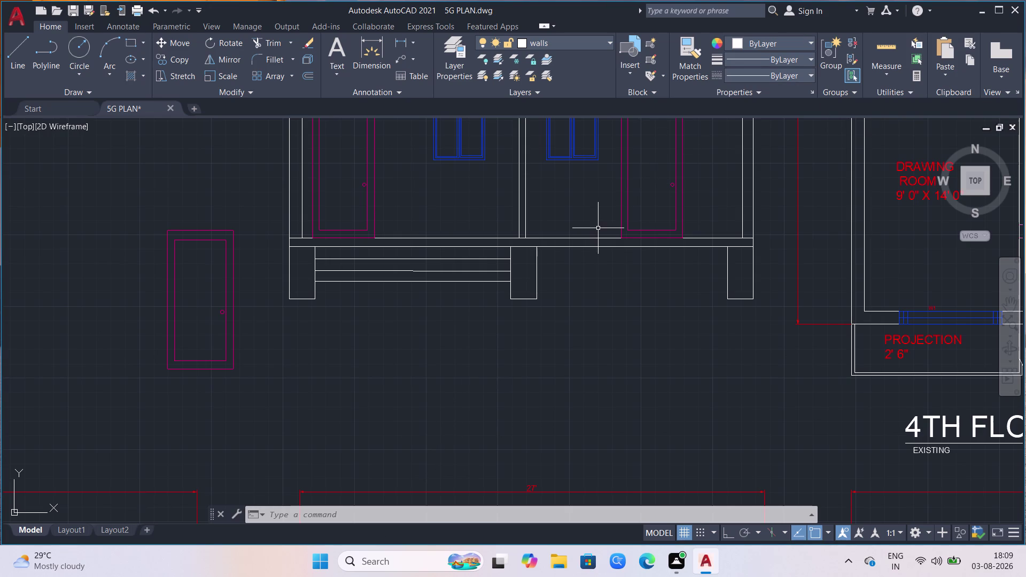
Window-select the three horizontal railing lines between the left pillars.
click(449, 256)
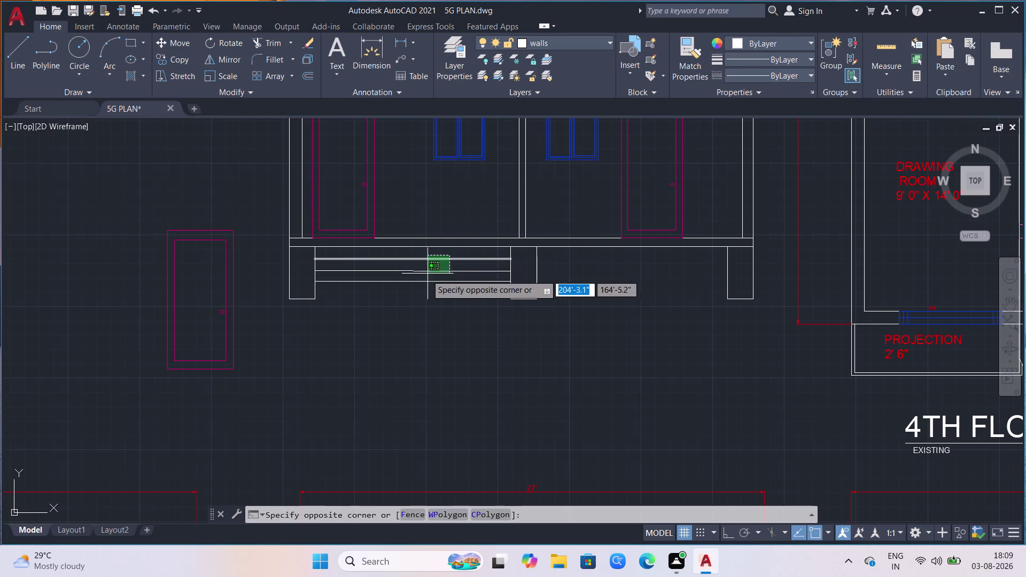
click(401, 295)
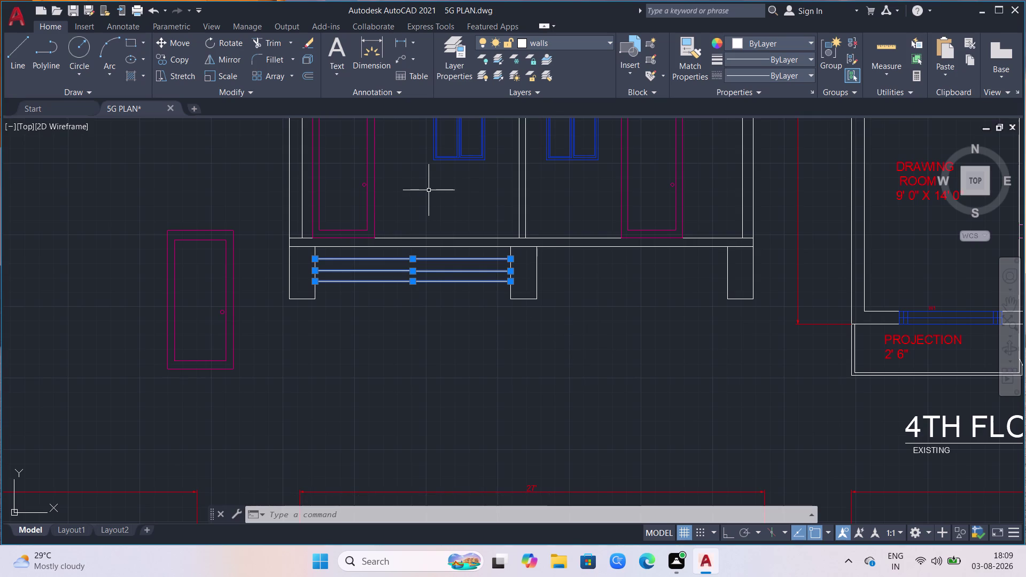
Copy the three railing lines from the pillar corner into the right bay with CO.
text(co)
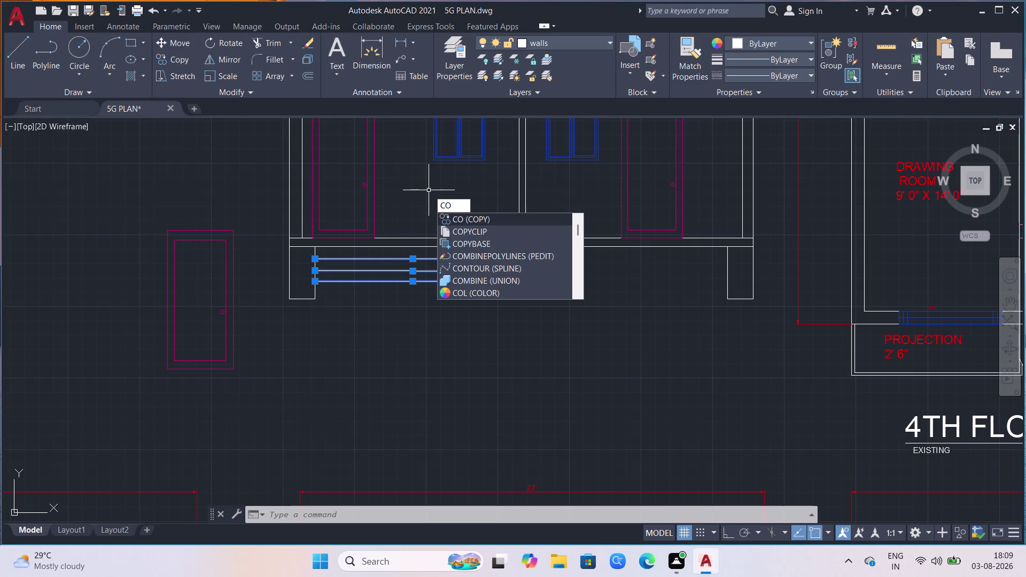
click(506, 221)
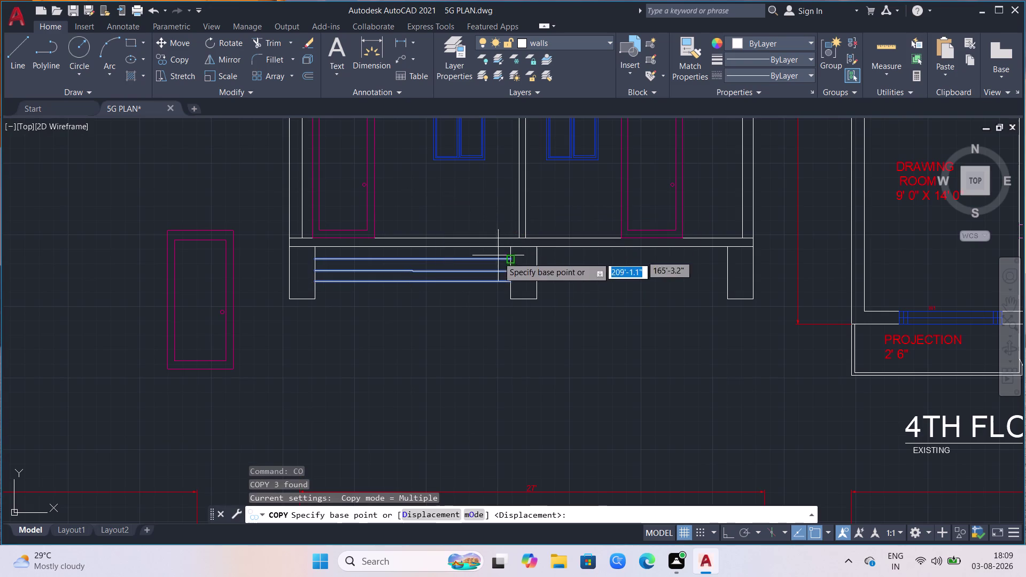
click(508, 299)
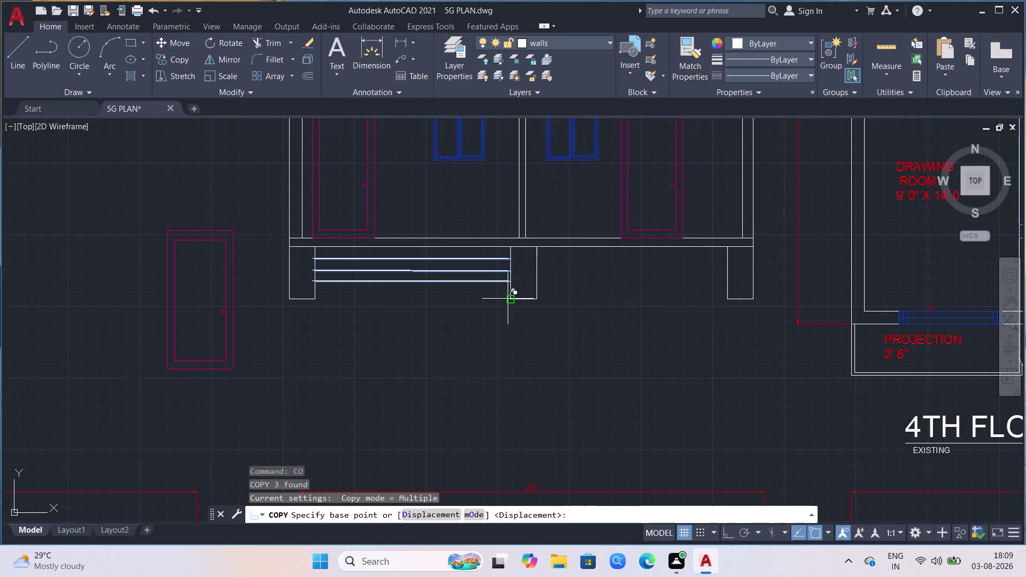
click(727, 297)
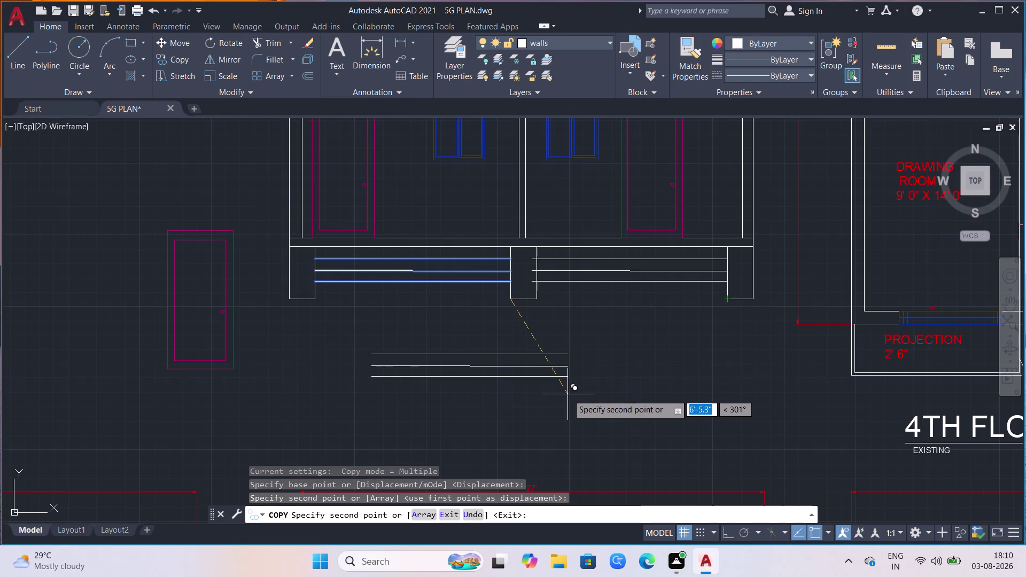
key(Escape)
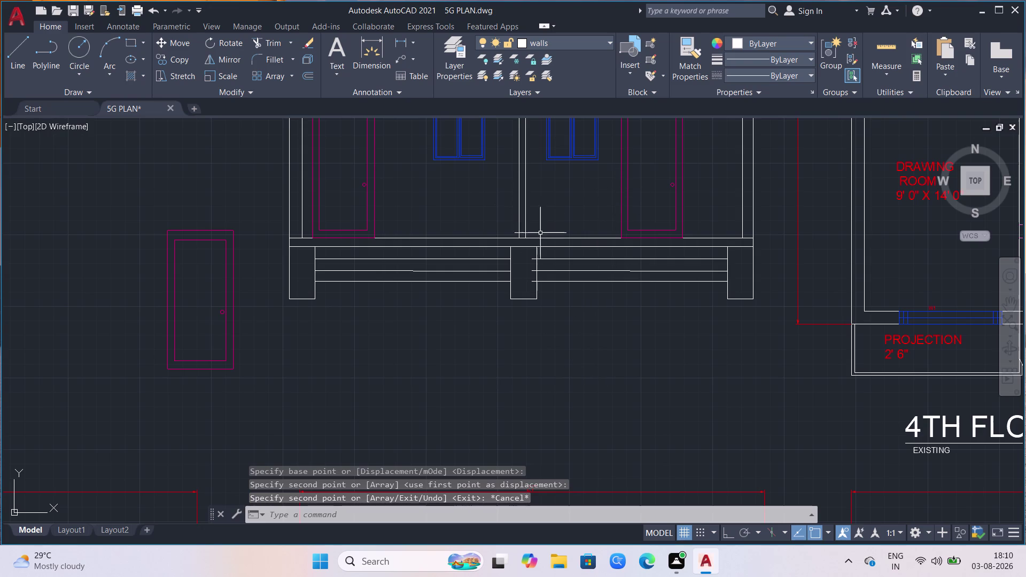
scroll(up, 3)
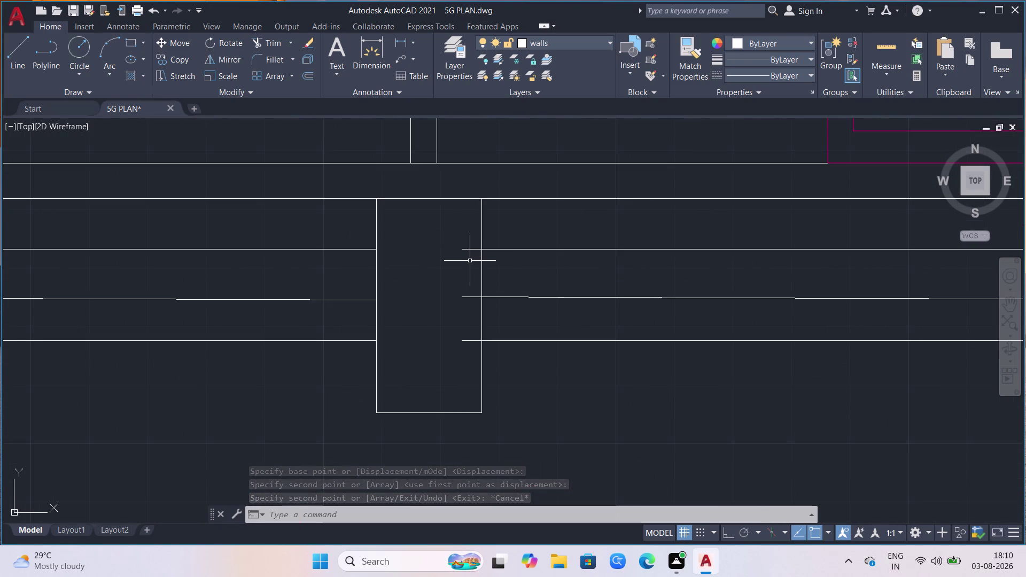
Trim the railing segments inside the middle pillar with a TR fence line.
text(tr)
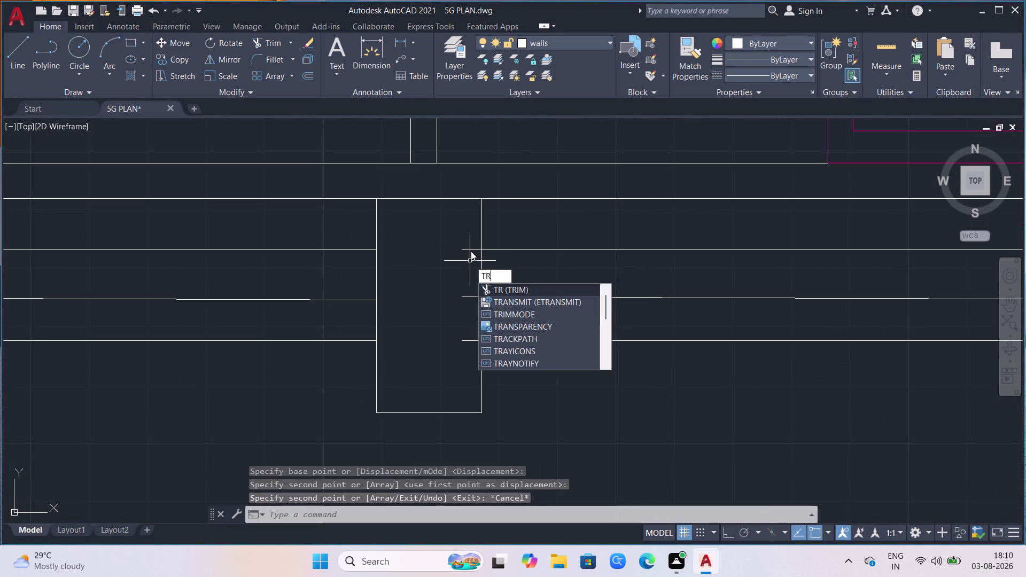
key(Return)
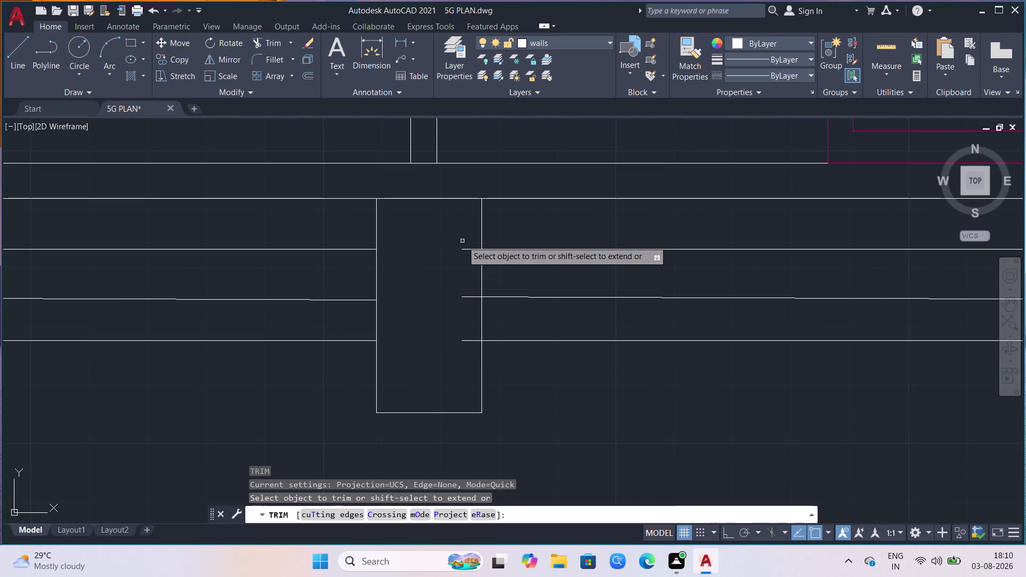
click(472, 238)
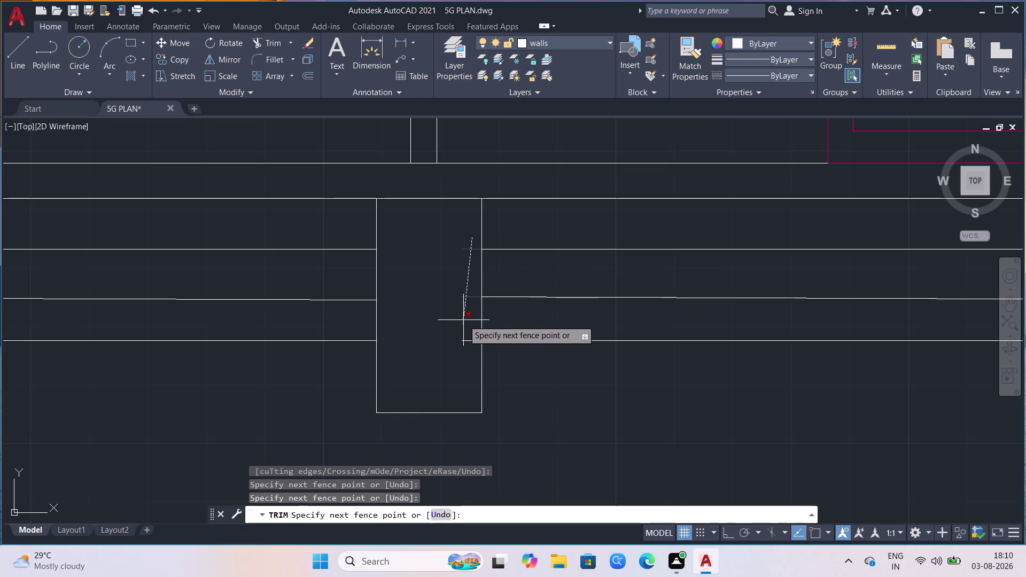
click(468, 344)
scroll(down, 3)
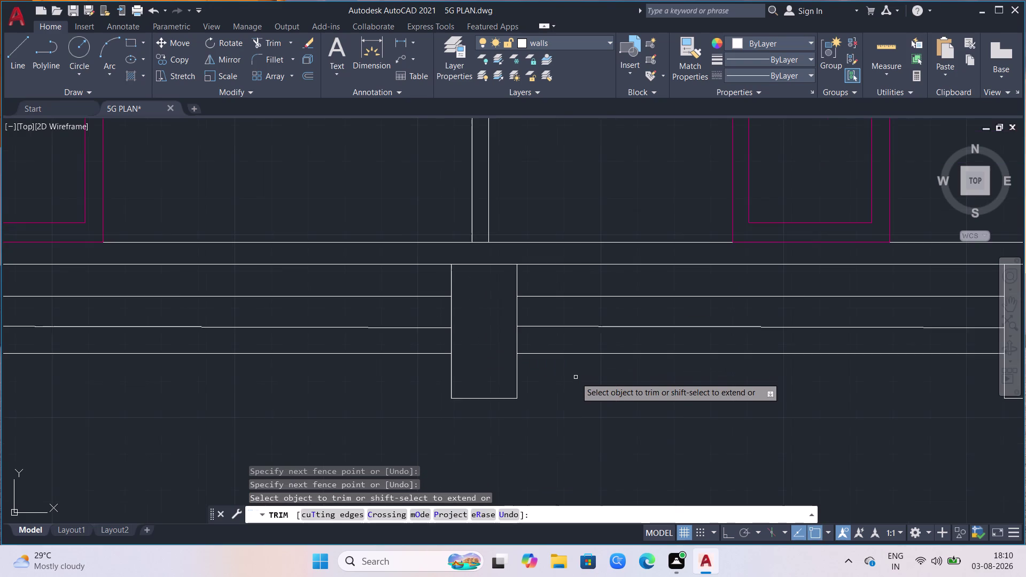
scroll(down, 3)
scroll(down, 3)
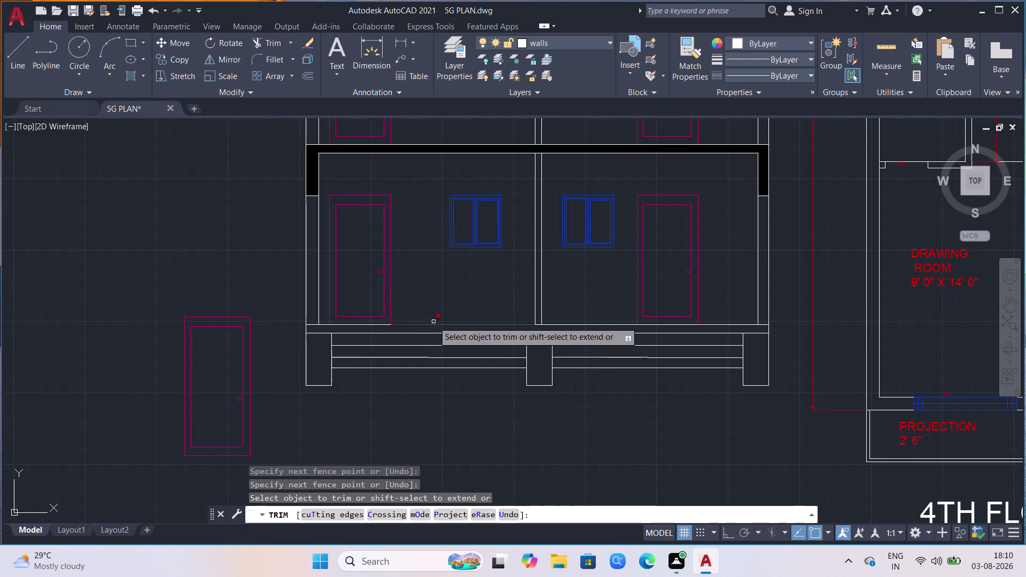